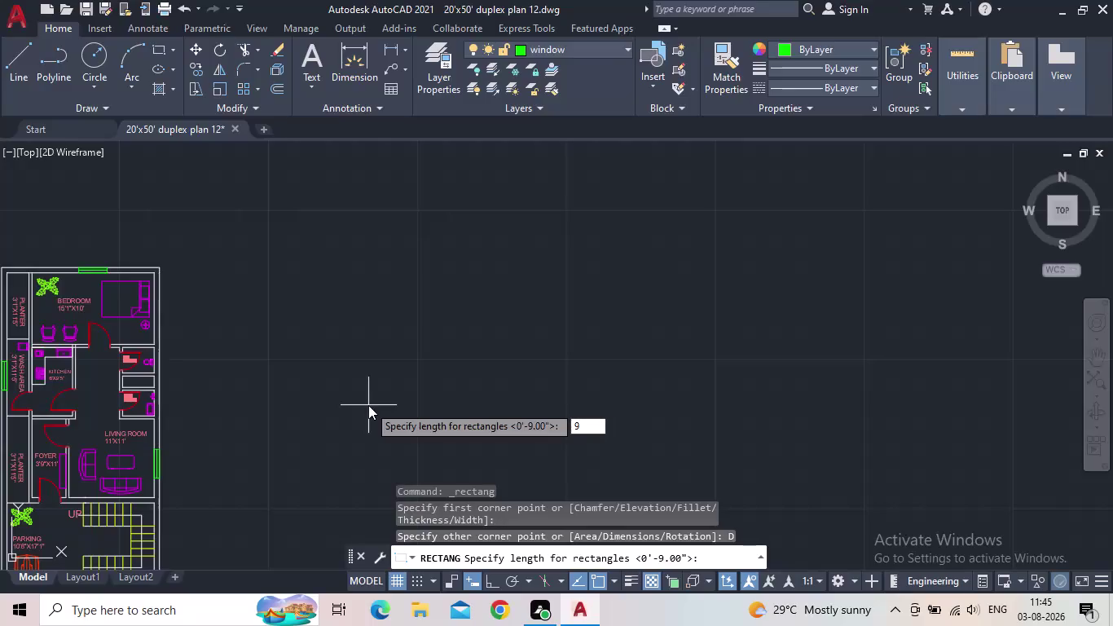
Confirm a 9" length for the new rectangle so AutoCAD prompts for its width.
key(Return)
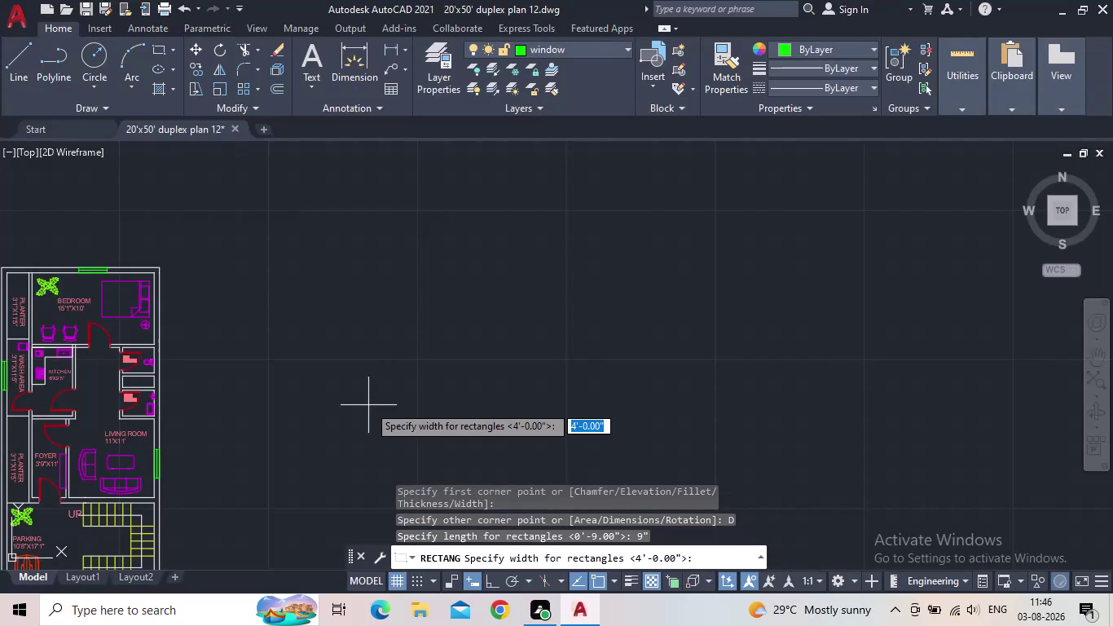